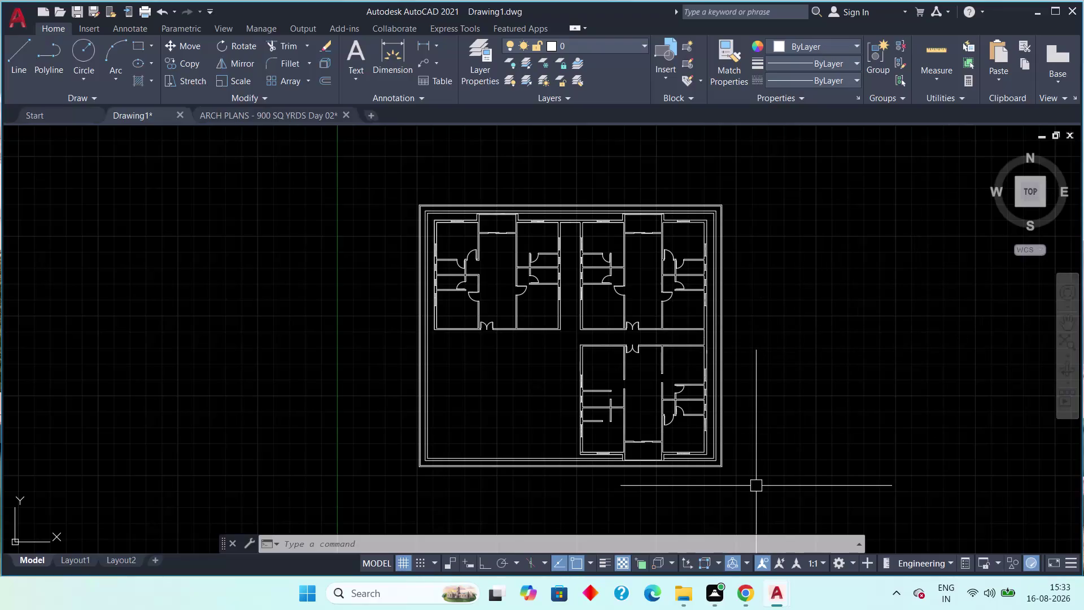
scroll(up, 3)
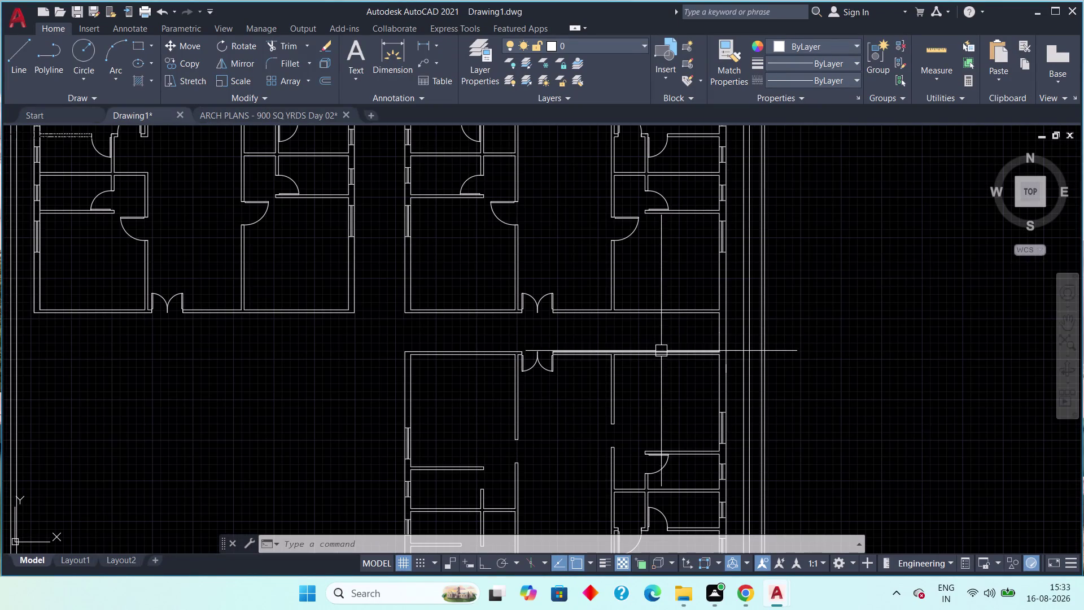
middle_drag(668, 347, 605, 211)
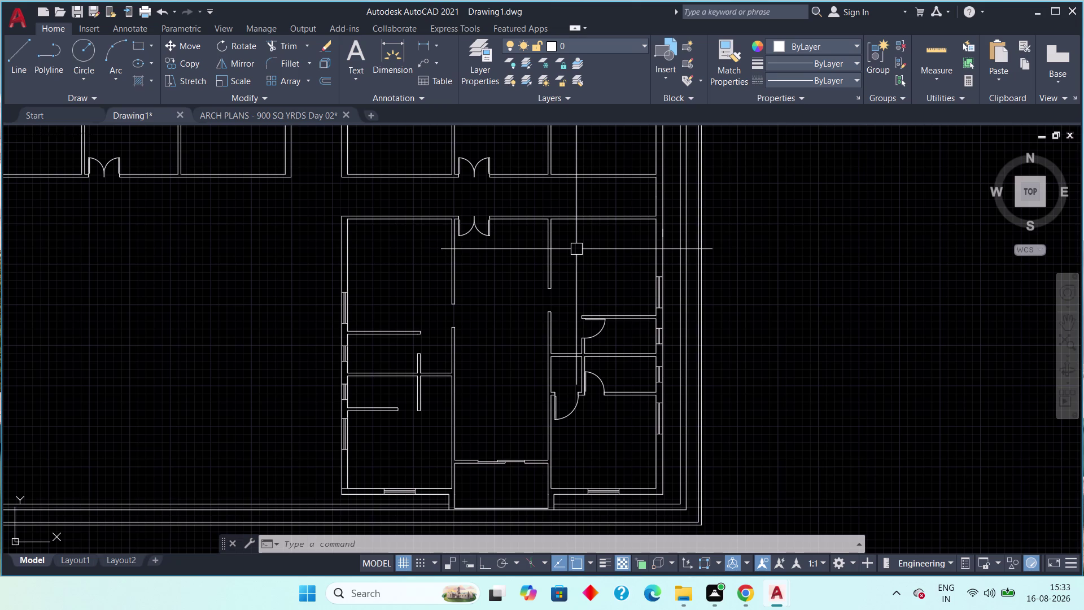
scroll(up, 3)
scroll(down, 3)
scroll(up, 3)
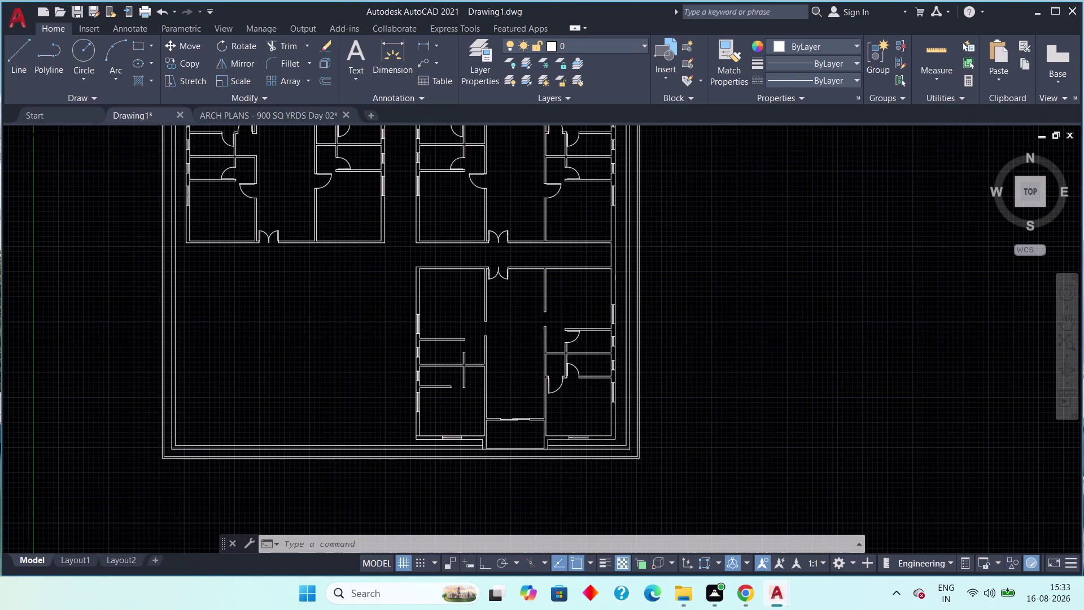
middle_drag(519, 312, 503, 357)
scroll(down, 3)
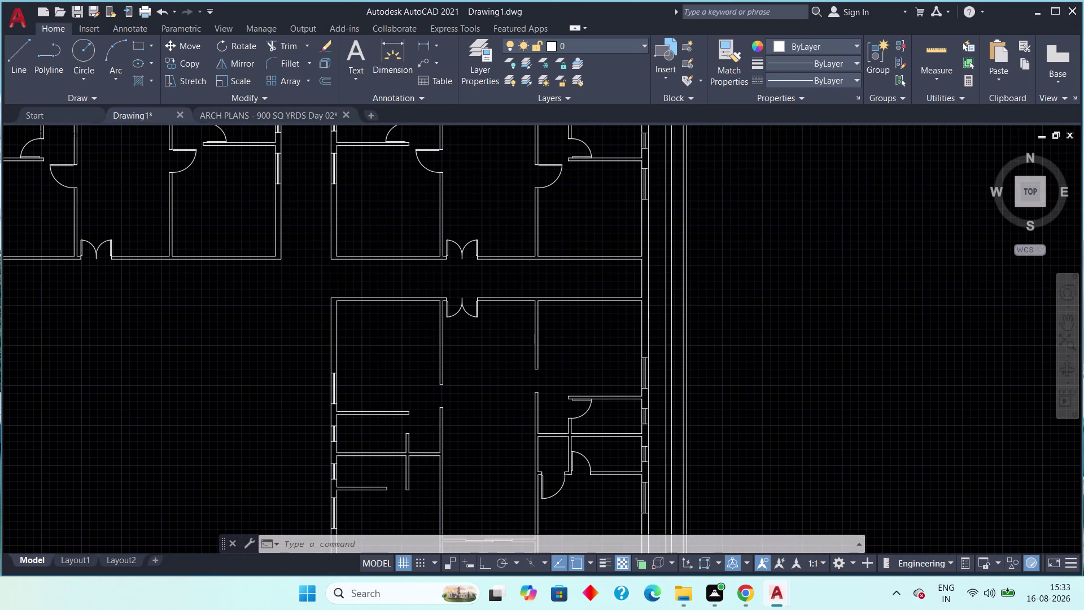
scroll(up, 3)
scroll(down, 3)
scroll(up, 3)
scroll(down, 3)
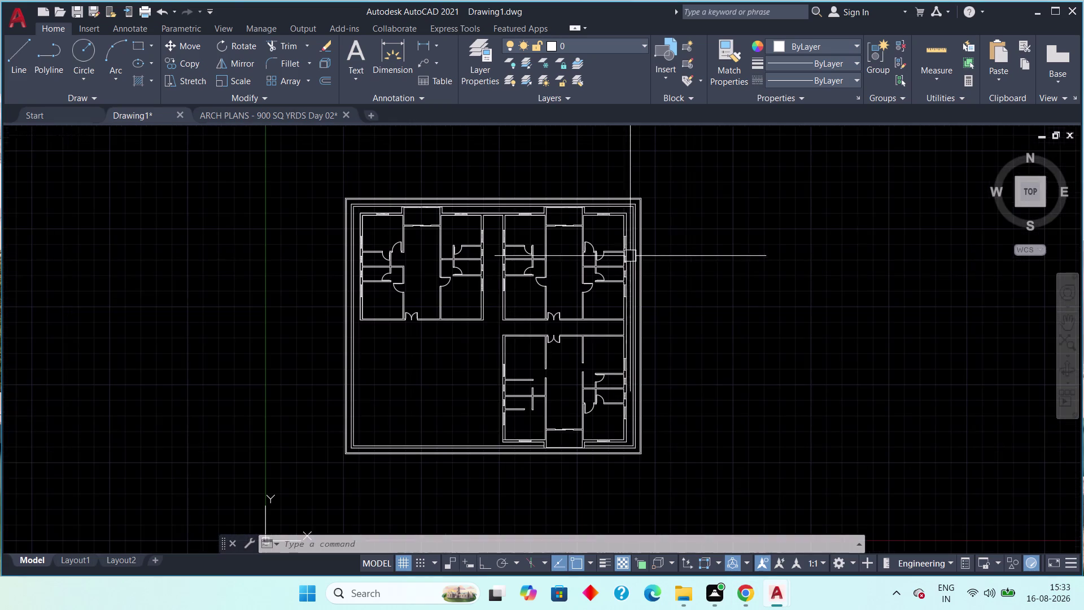
right_drag(635, 197, 632, 183)
middle_drag(635, 197, 633, 184)
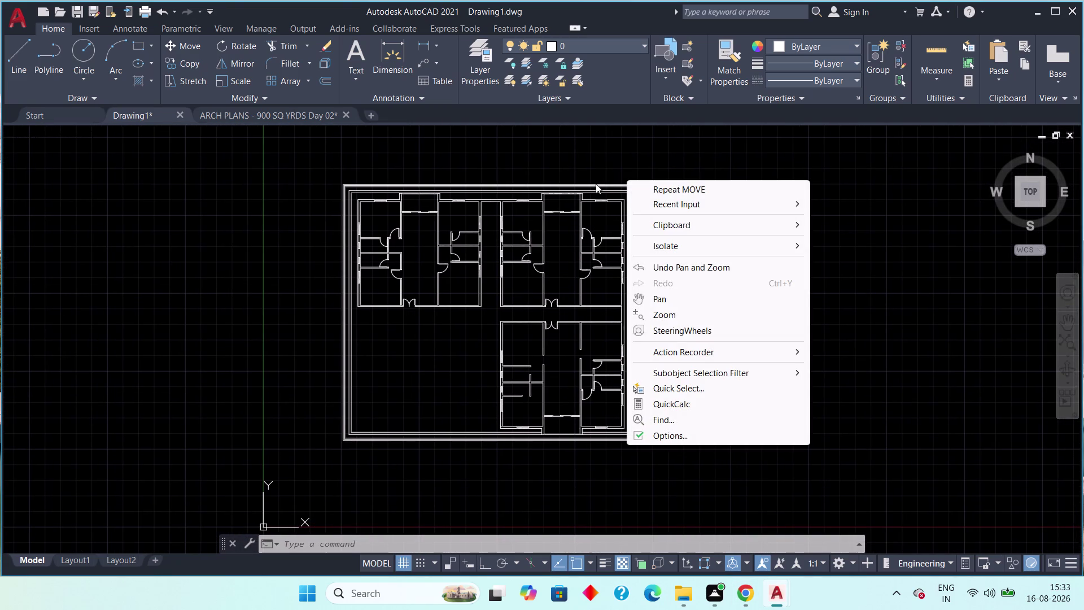
key(Escape)
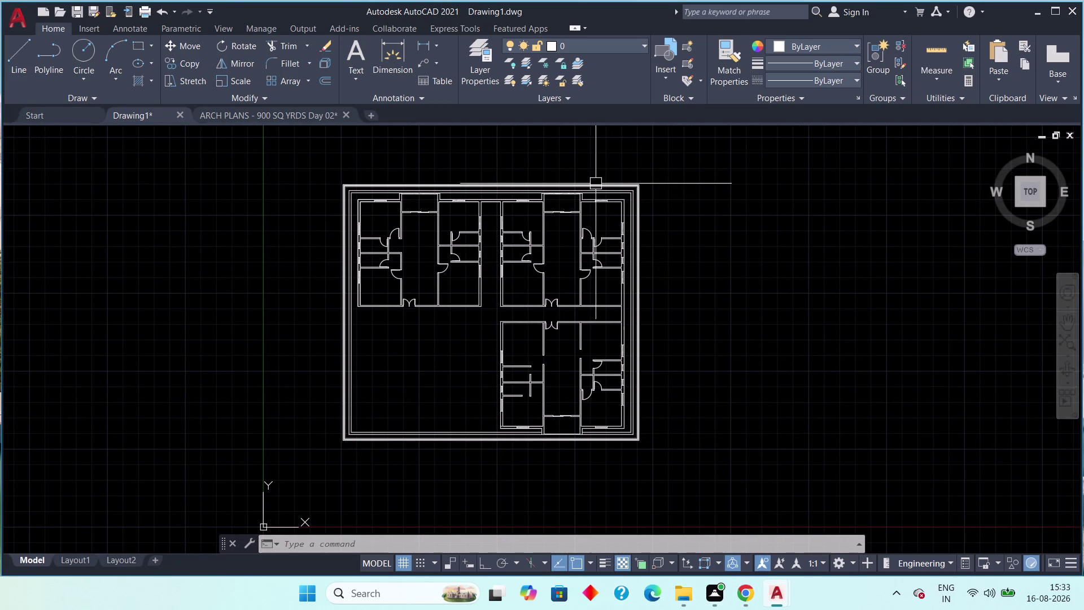